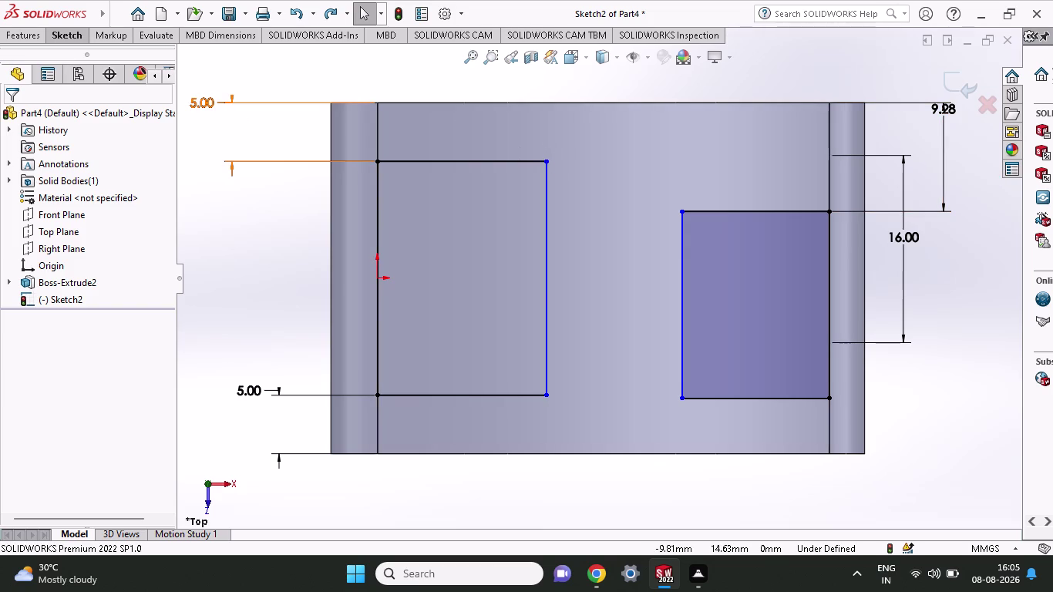
Add a 7 mm dimension from the left edge line to the left slot's top-right corner.
click(65, 41)
click(78, 61)
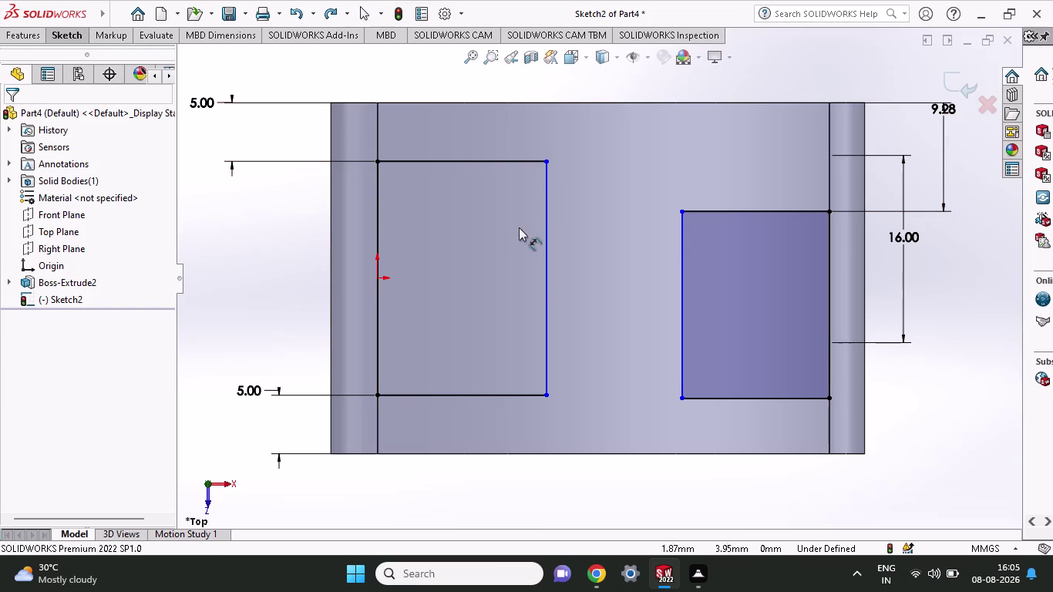
click(542, 162)
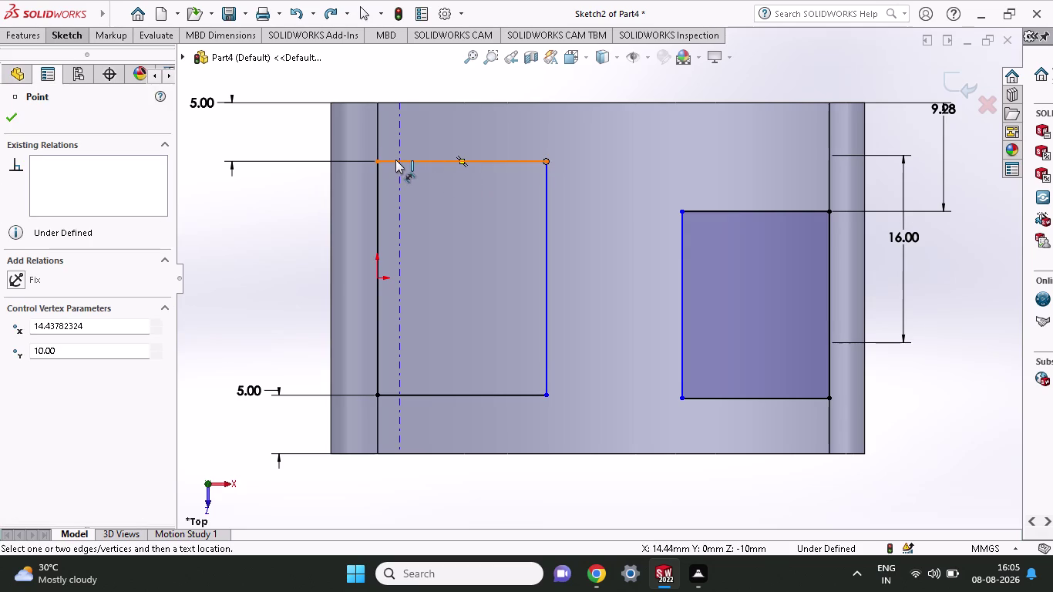
click(374, 160)
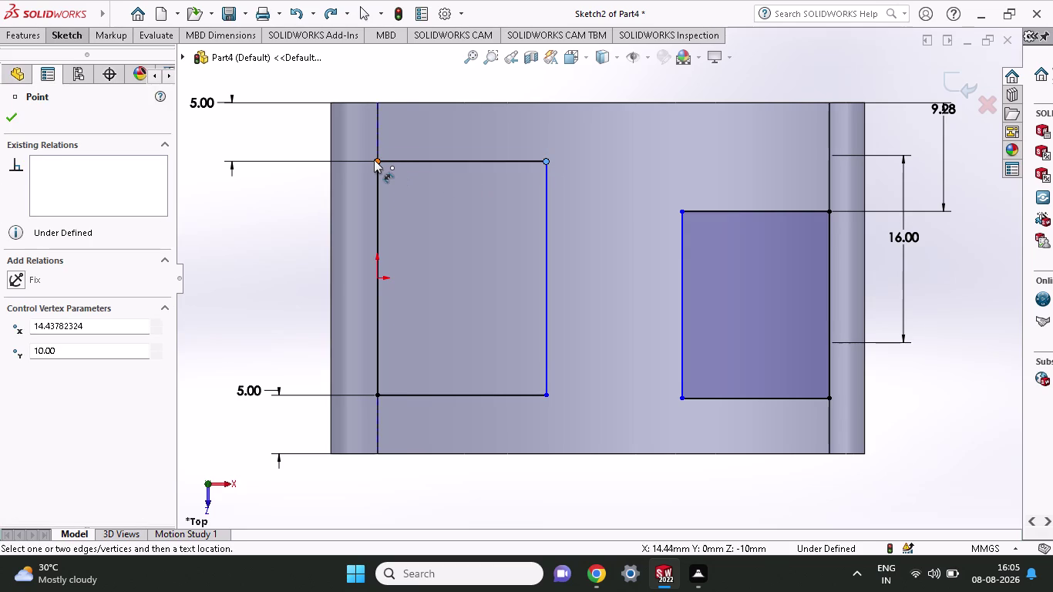
scroll(up, 3)
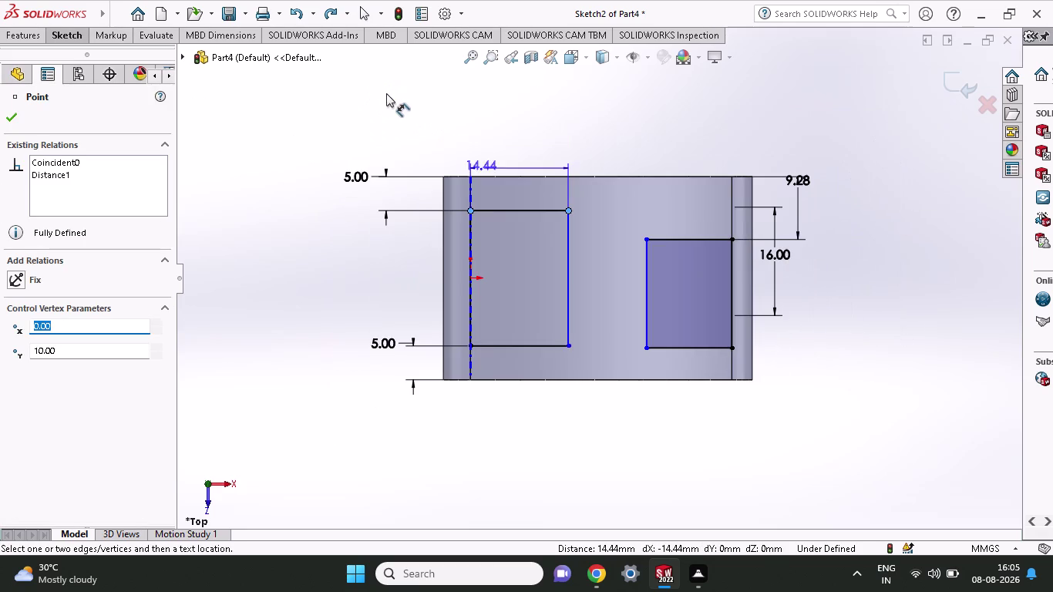
click(462, 113)
key(7)
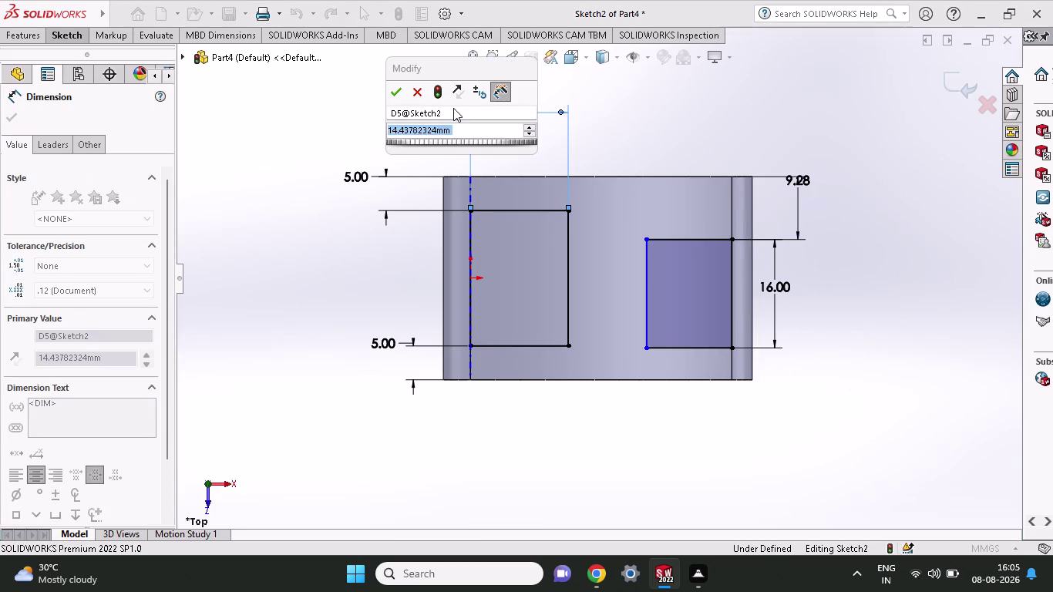
click(394, 94)
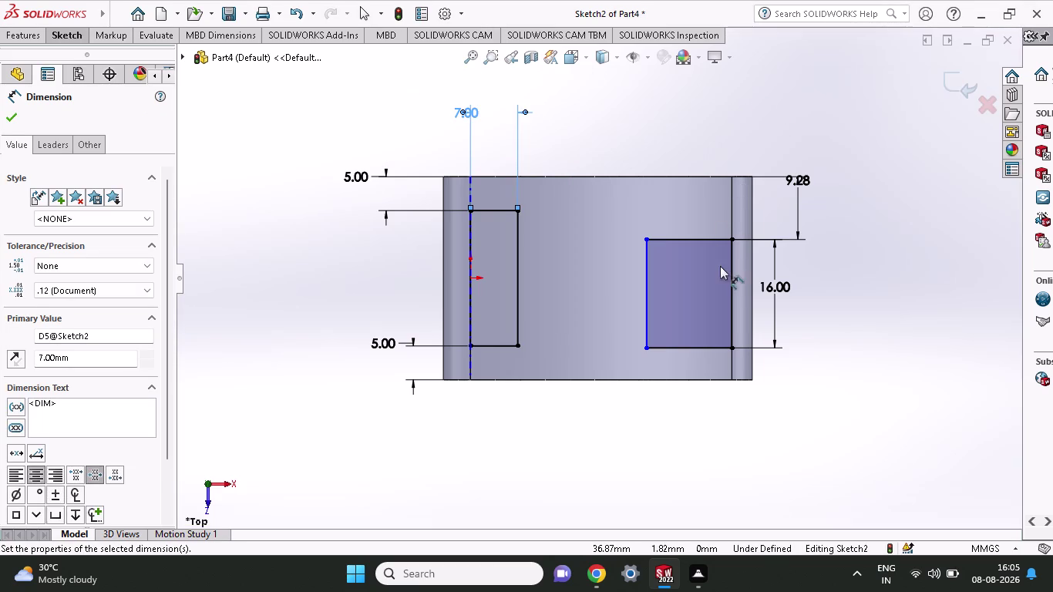
click(730, 379)
click(729, 348)
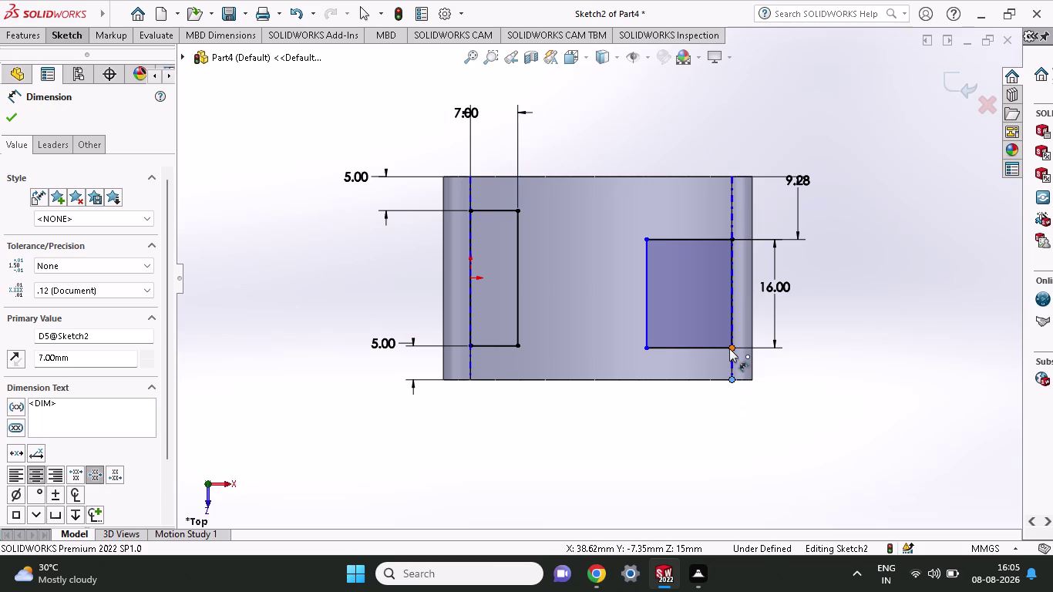
Add a vertical dimension from the block's top edge to the right slot's top edge.
click(862, 355)
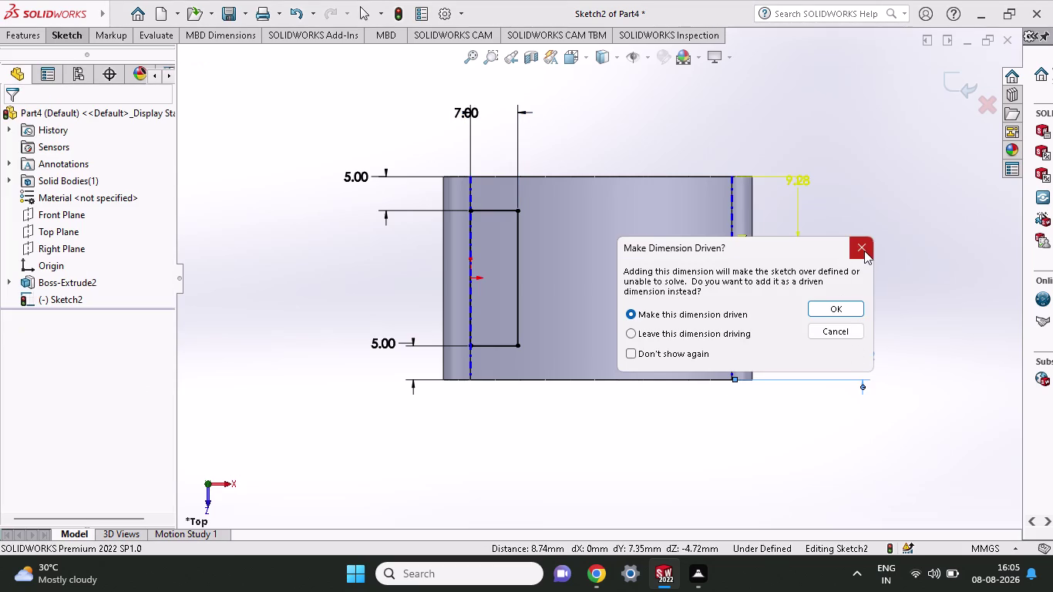
click(865, 250)
double_click(801, 183)
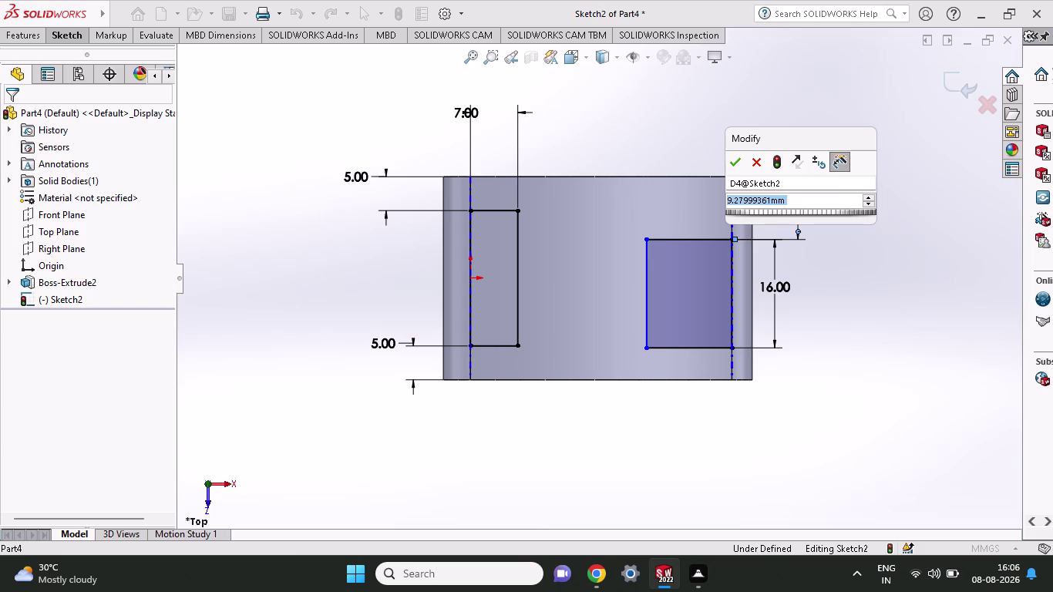
text(16)
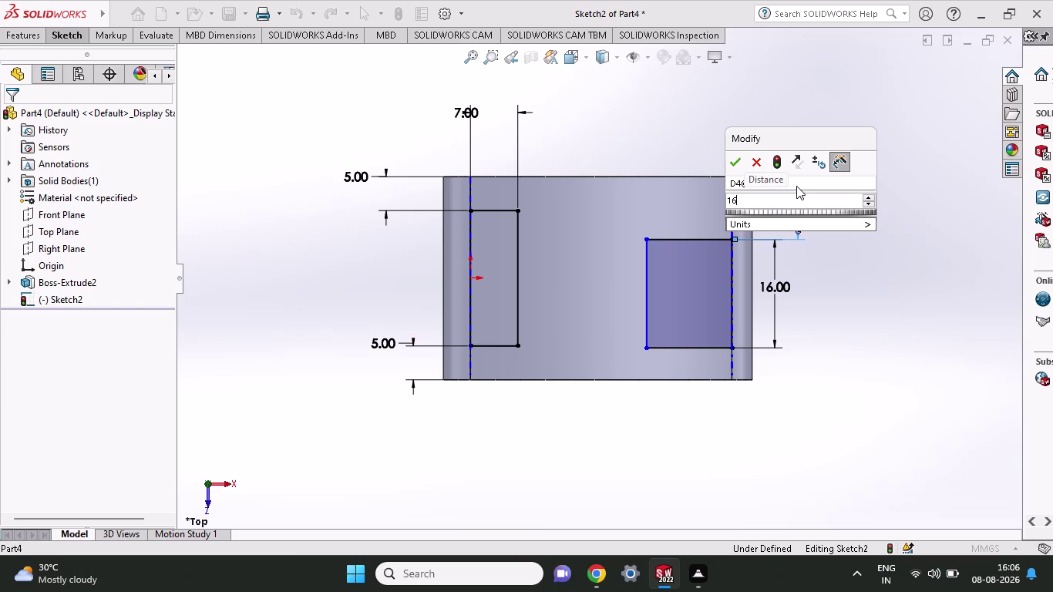
key(BackSpace)
key(BackSpace)
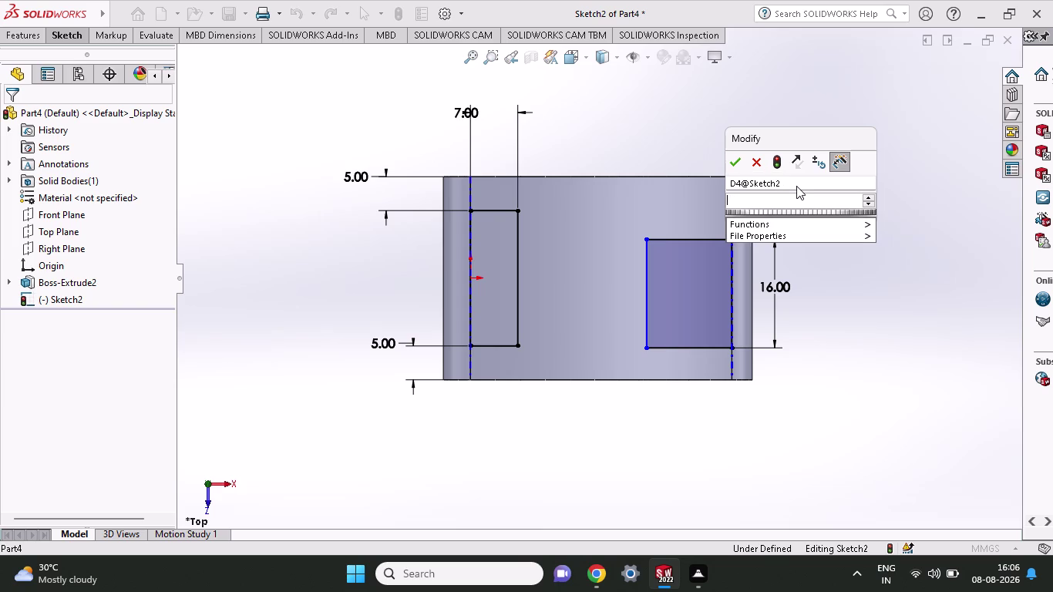
Enter the offset as the expression 30-16-4.5, giving 9.50 mm.
text(30)
key(minus)
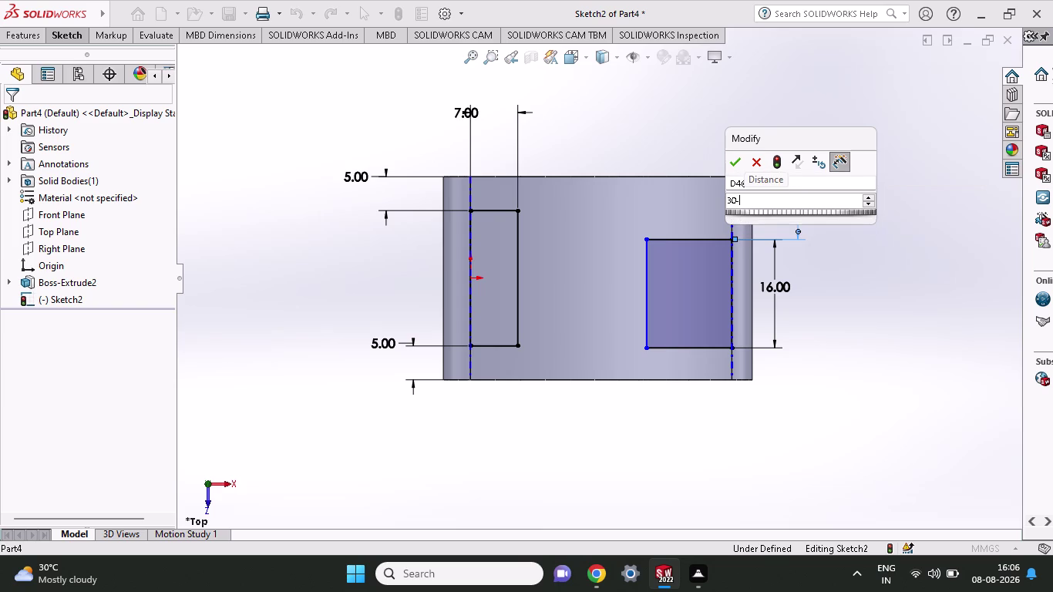
key(1)
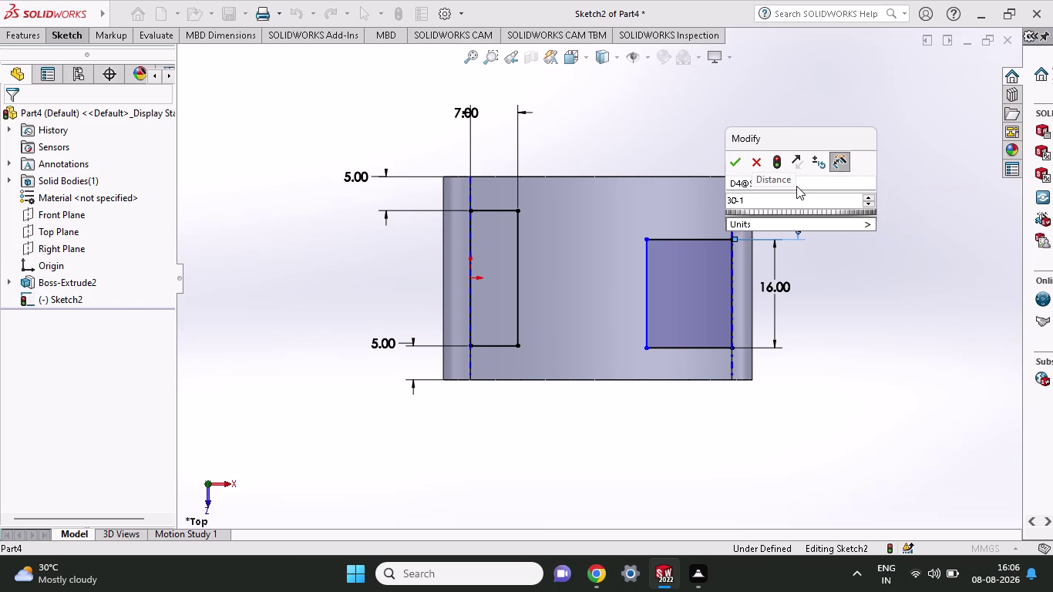
key(6)
key(slash)
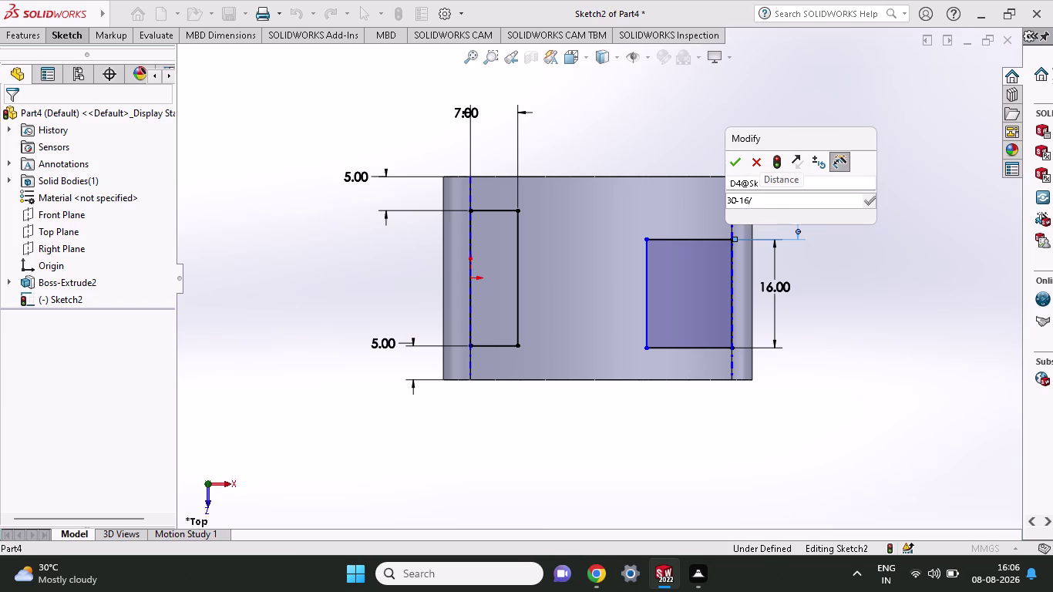
key(BackSpace)
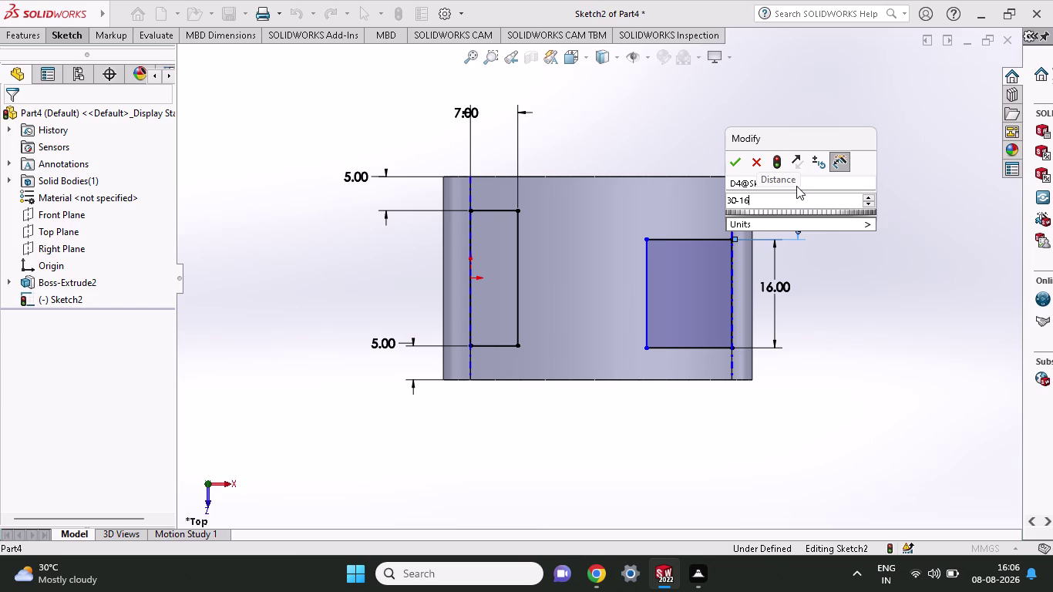
key(minus)
text(4)
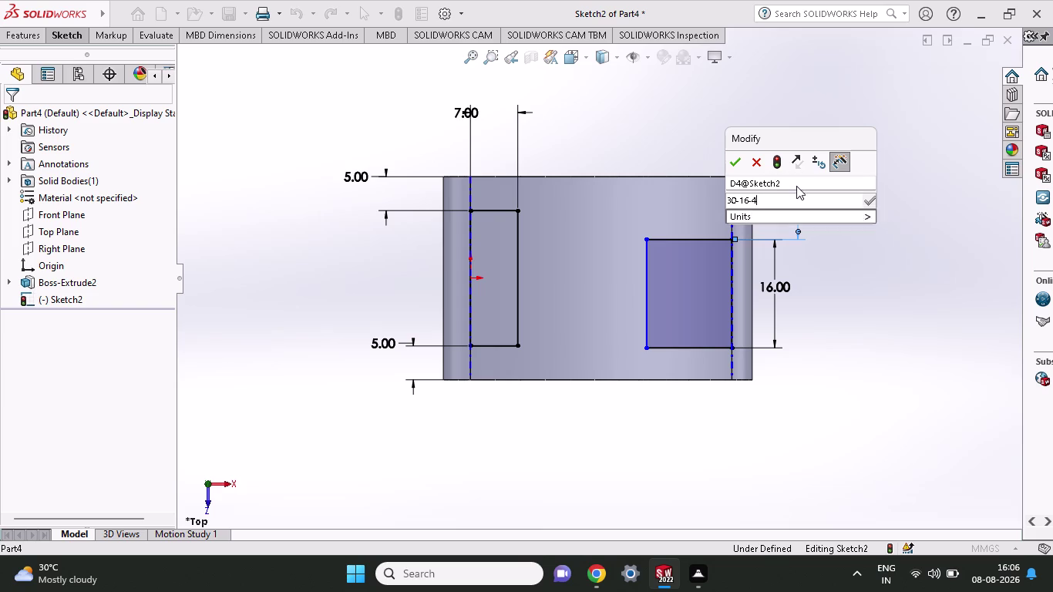
text(.5)
key(Return)
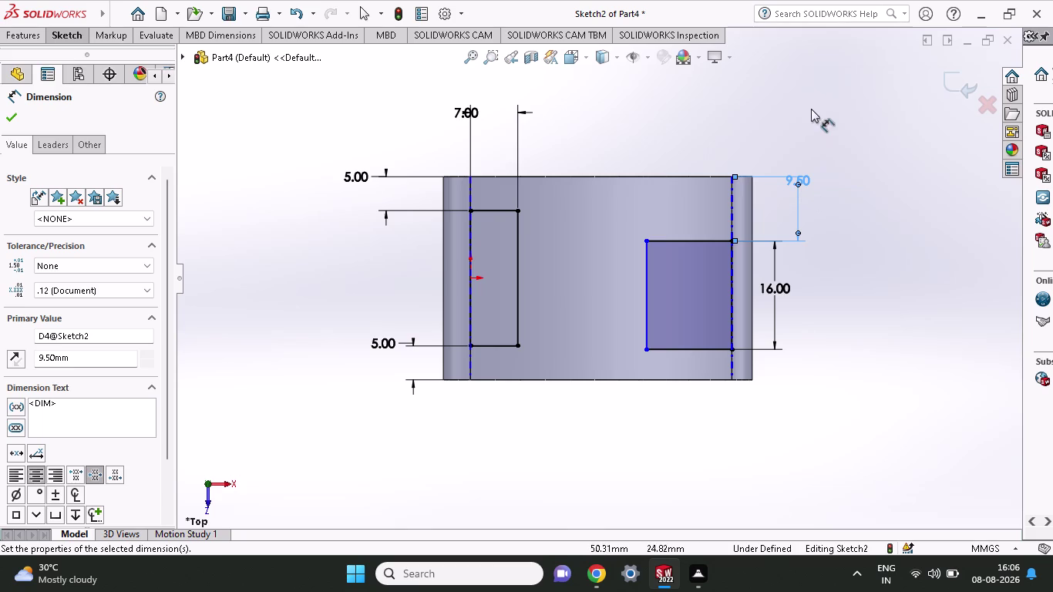
double_click(805, 180)
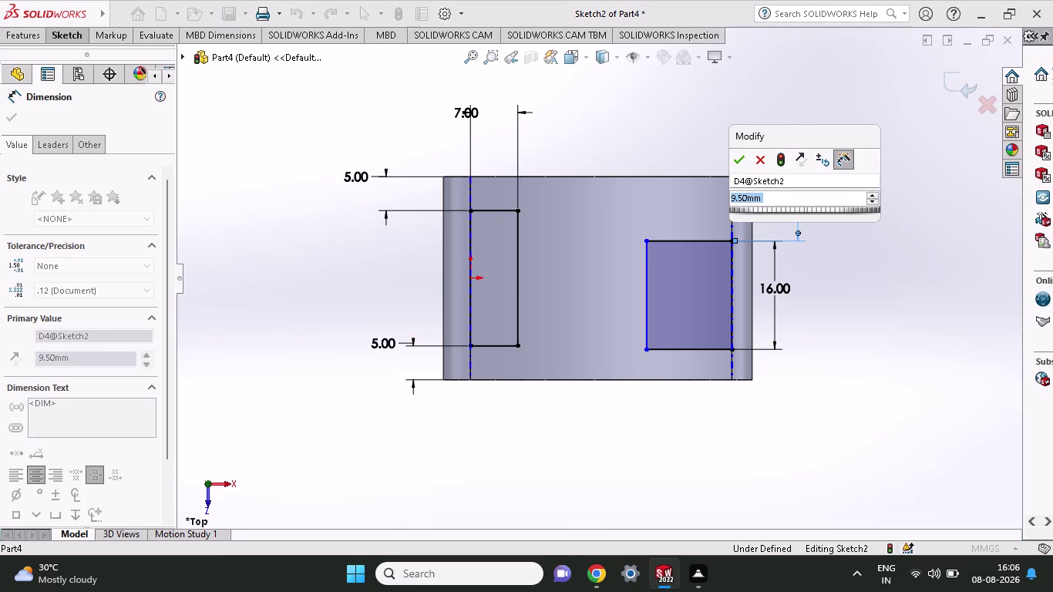
Change the right slot's top offset to 7 mm and dimension its top edge 20.64 mm.
key(7)
key(Return)
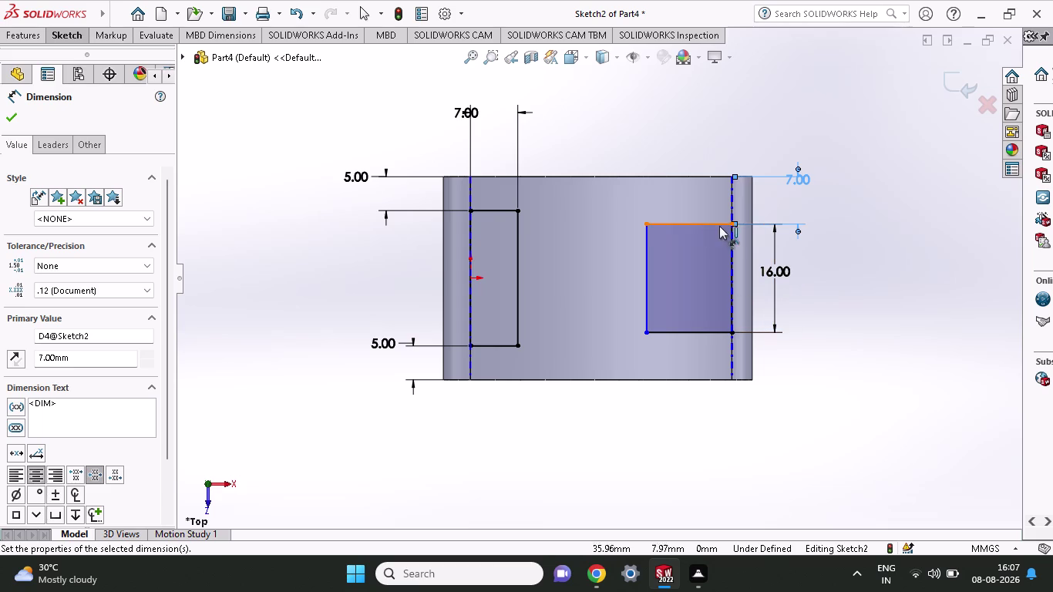
click(730, 227)
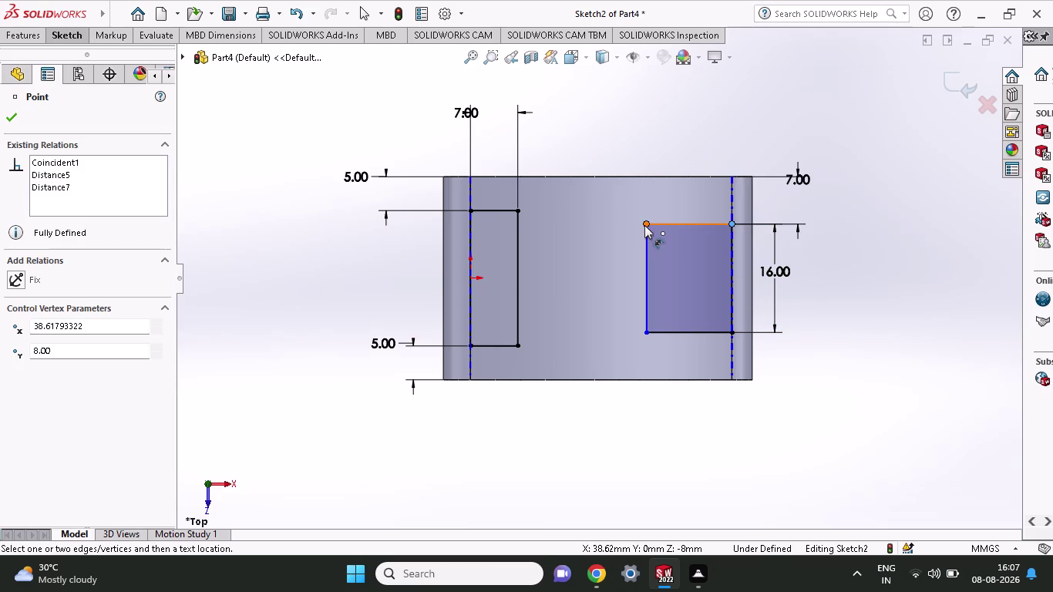
click(645, 225)
click(654, 111)
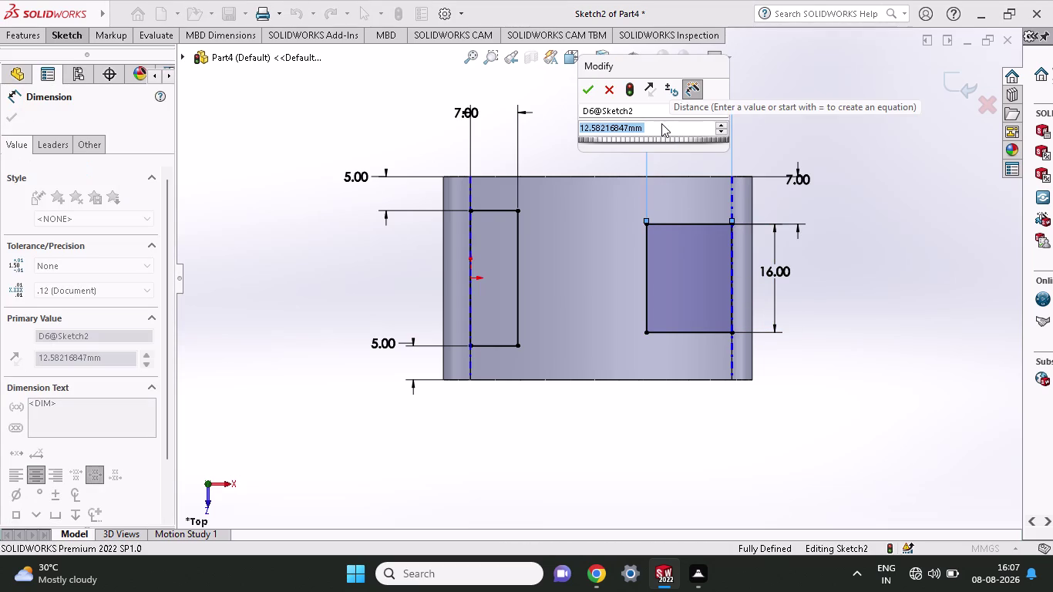
text(20.64)
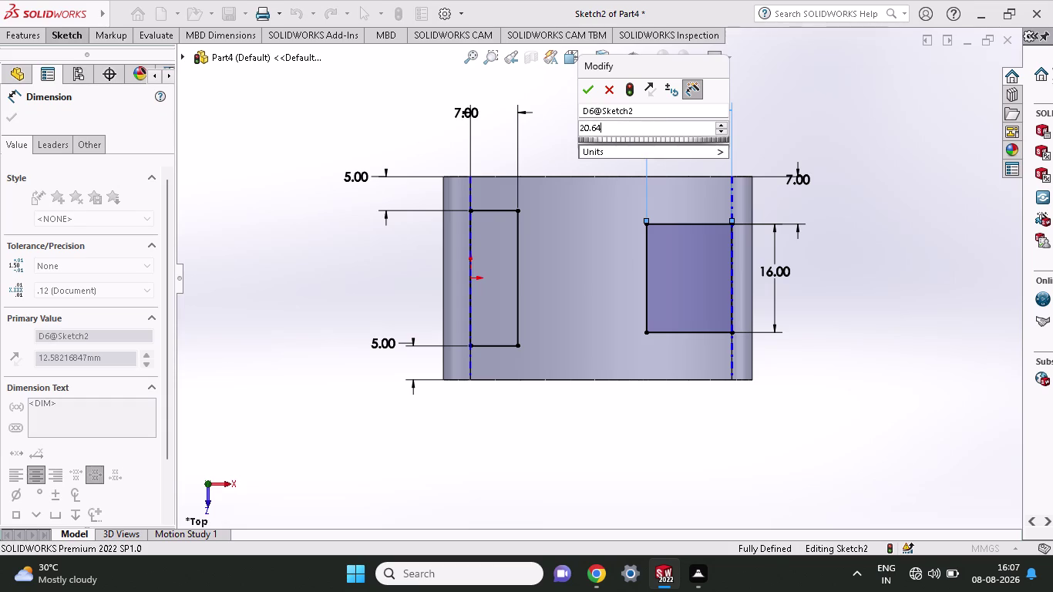
key(Return)
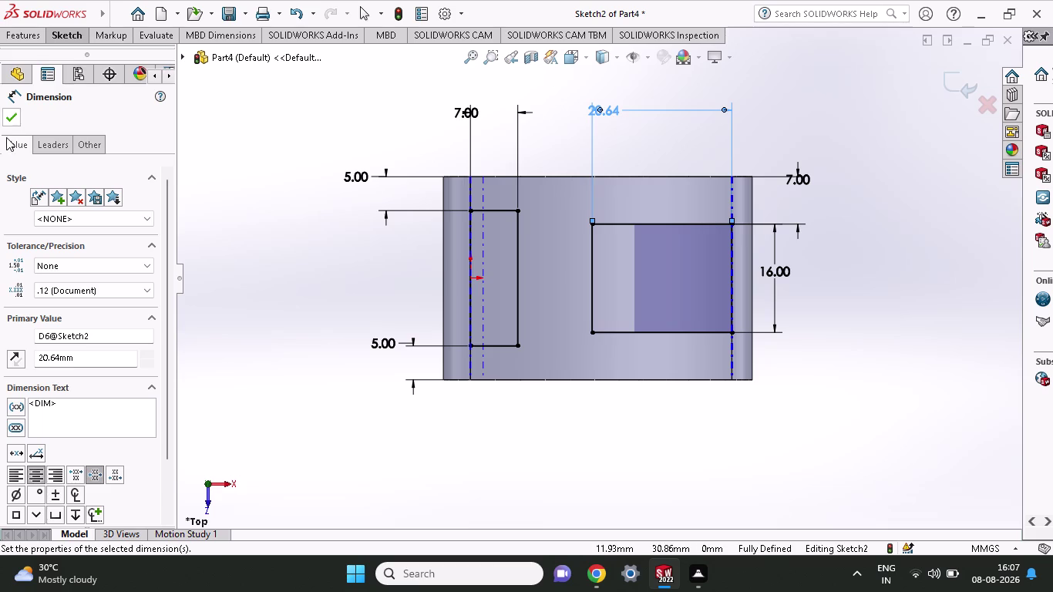
click(31, 28)
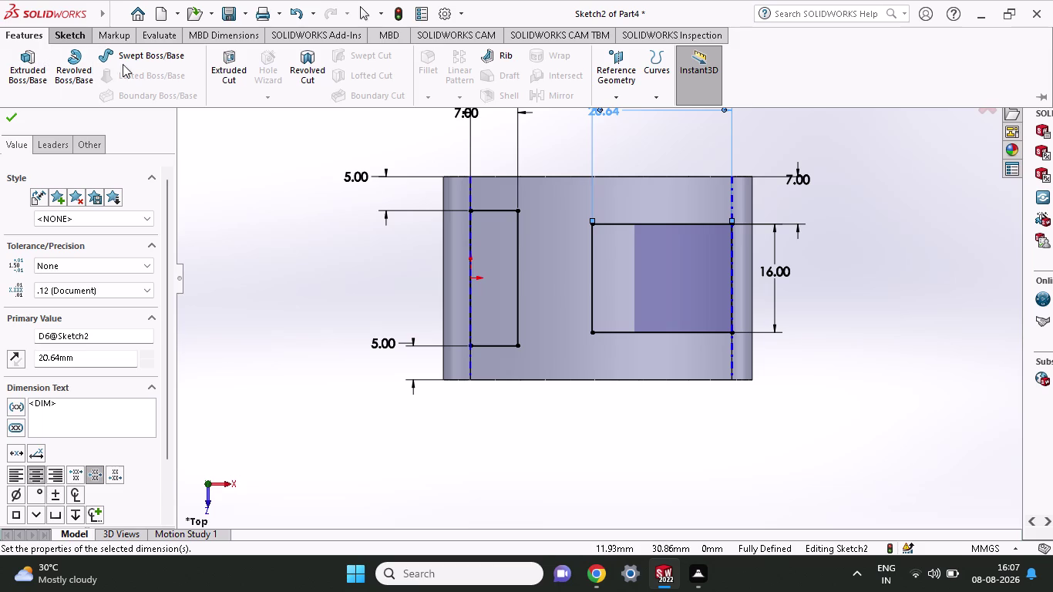
Start a Sketch Fillet with its radius set to 5 mm.
click(74, 32)
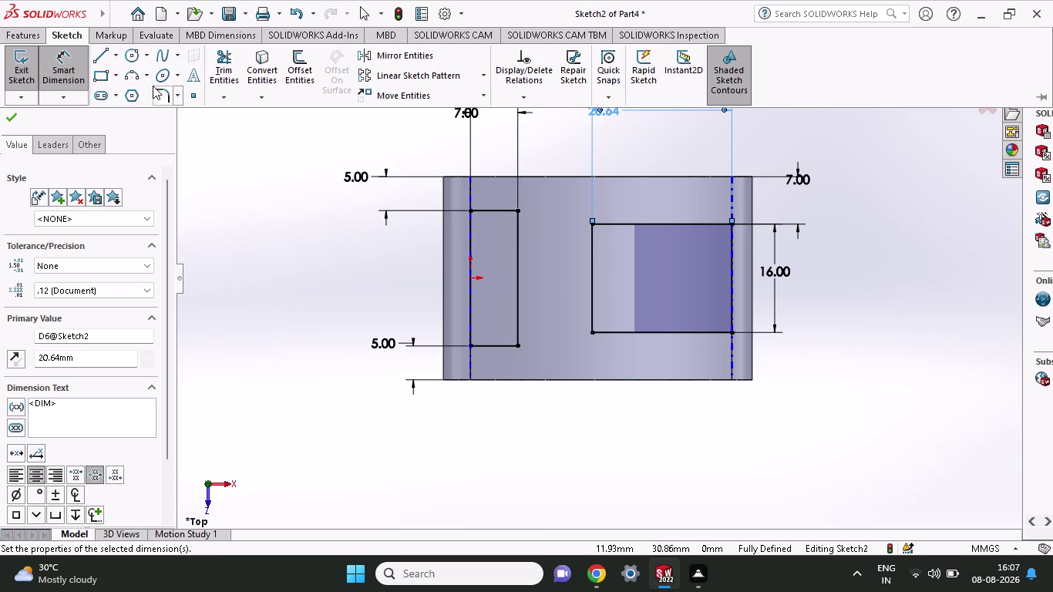
click(155, 87)
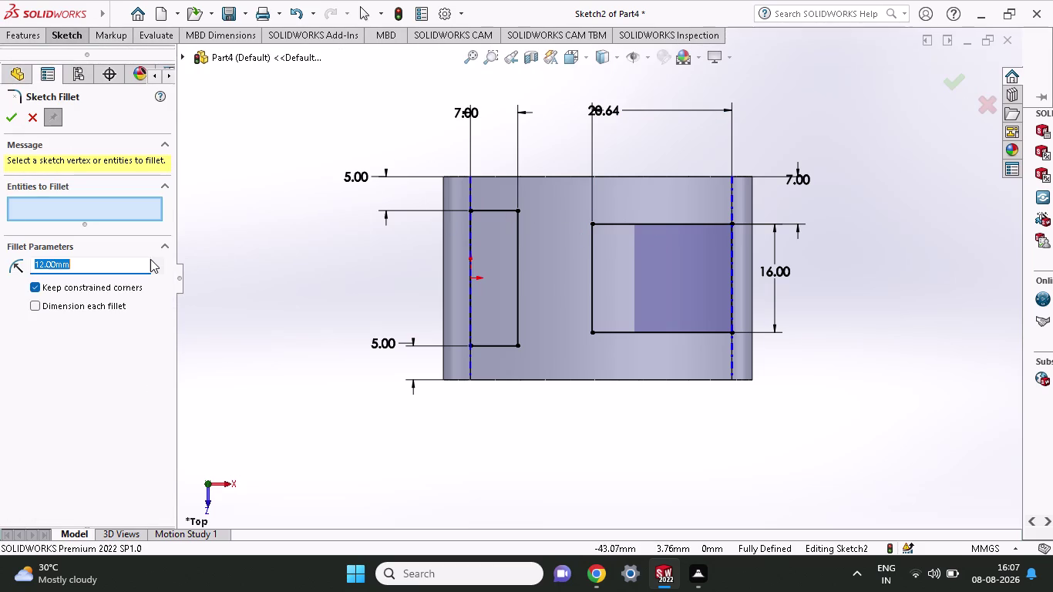
key(5)
key(Return)
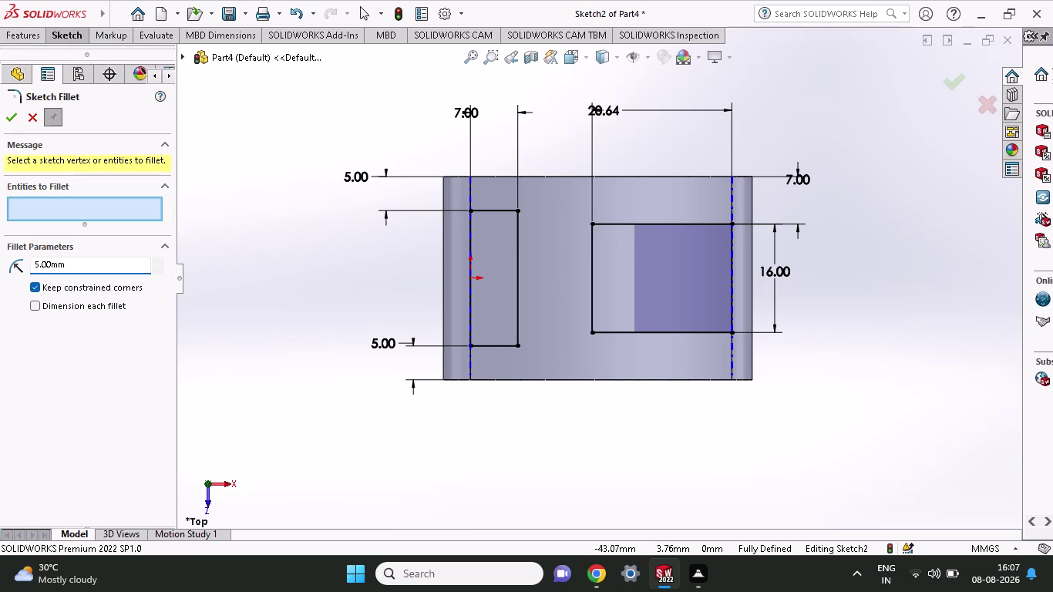
click(15, 115)
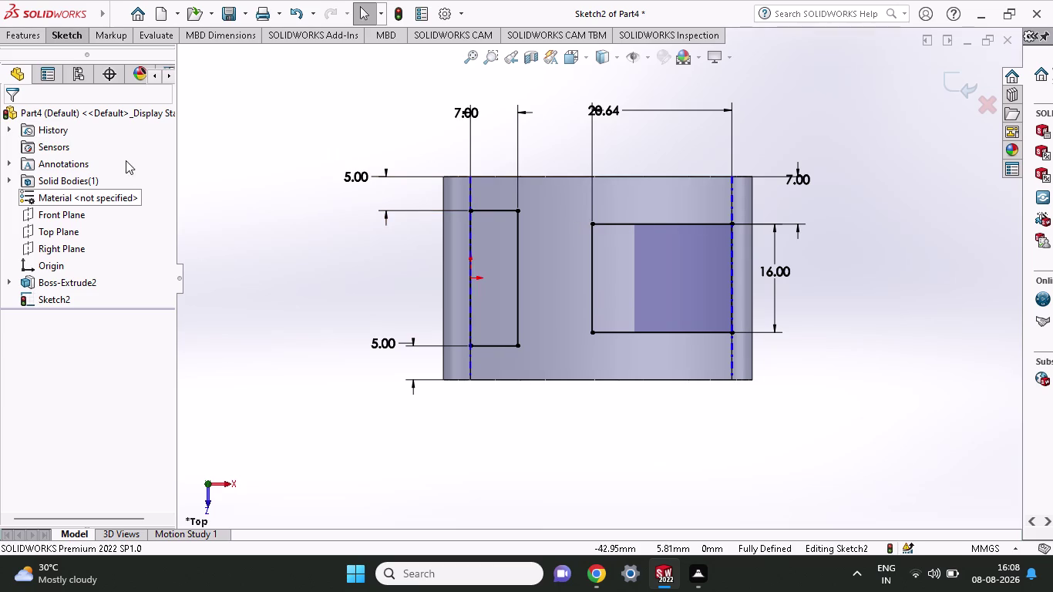
Fillet the right slot's top-left and bottom-left corners with R5.
click(39, 35)
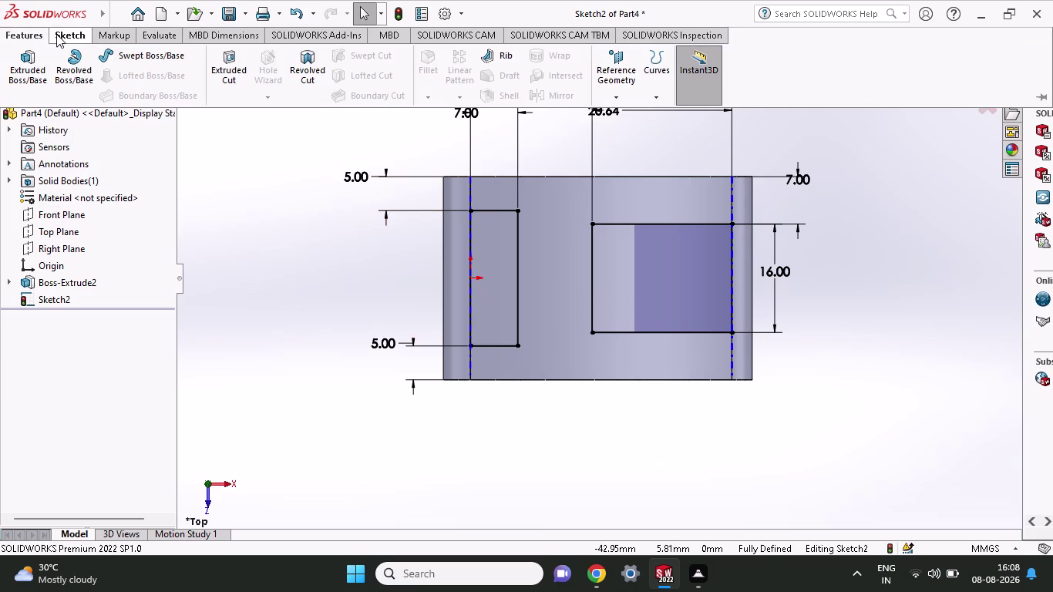
click(56, 34)
click(155, 92)
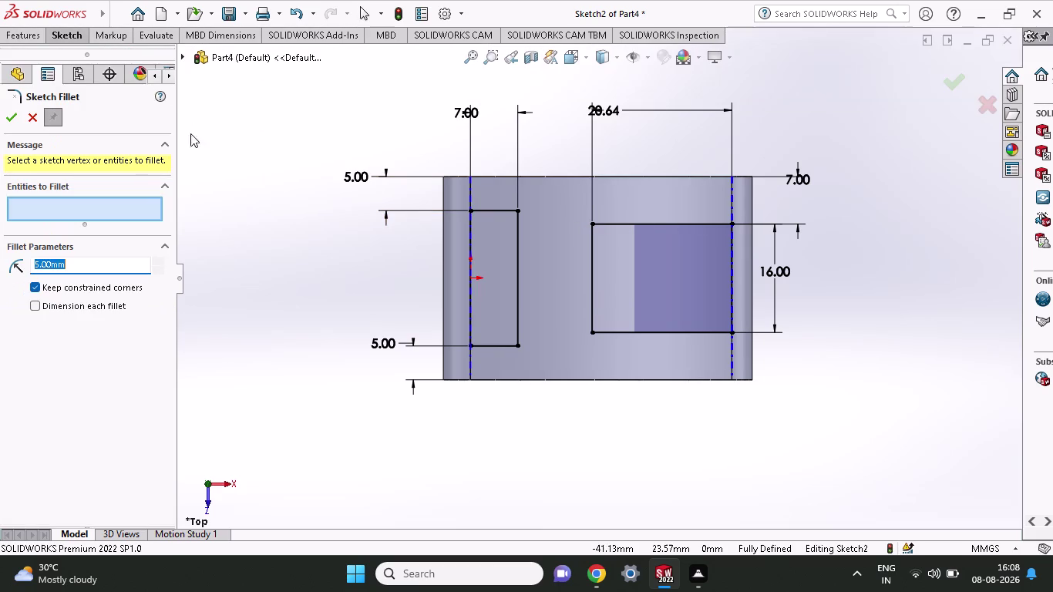
click(591, 221)
click(591, 330)
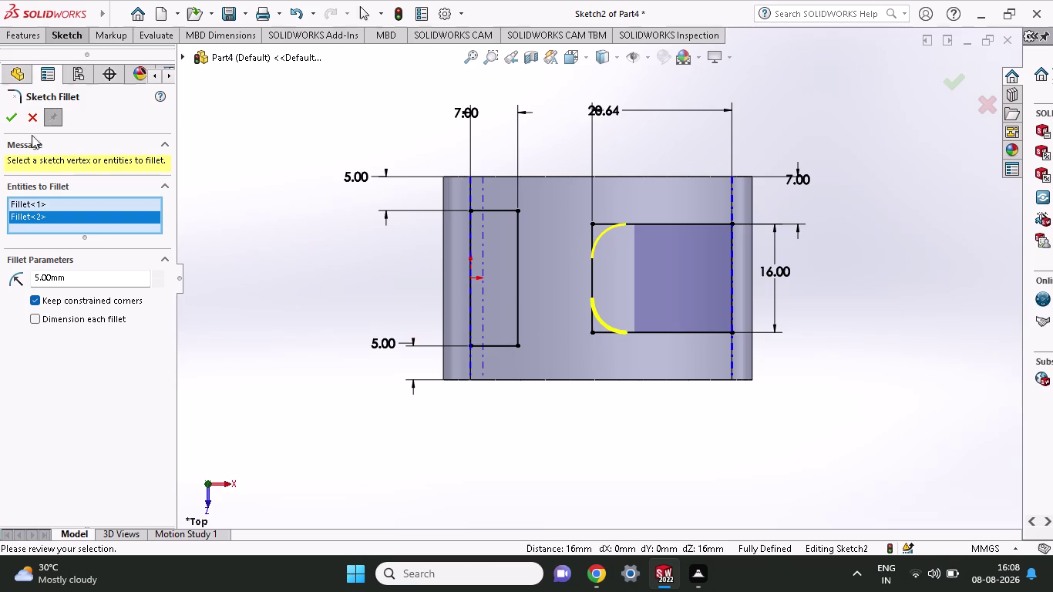
click(17, 116)
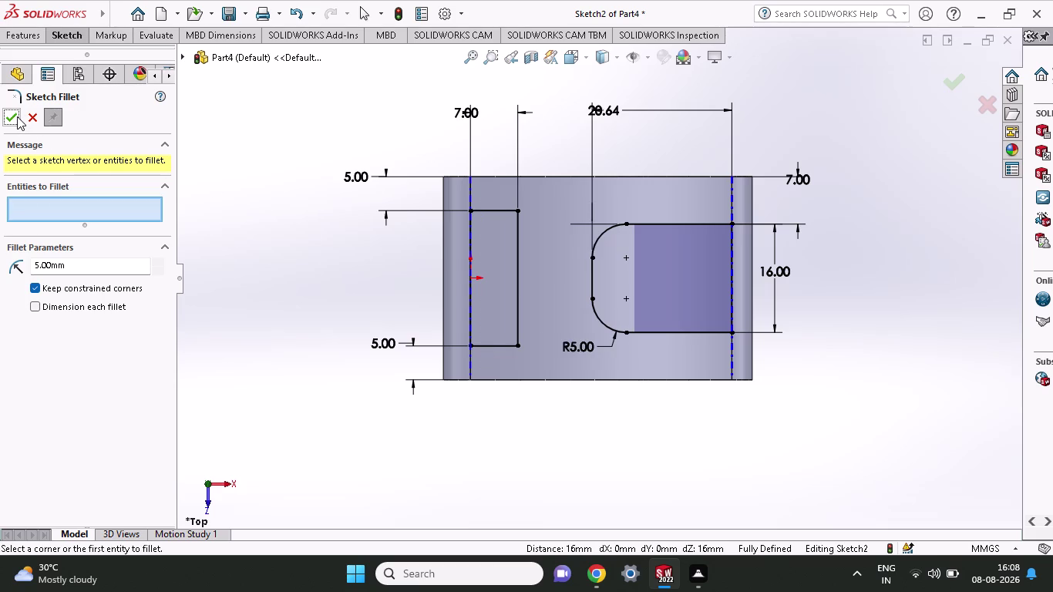